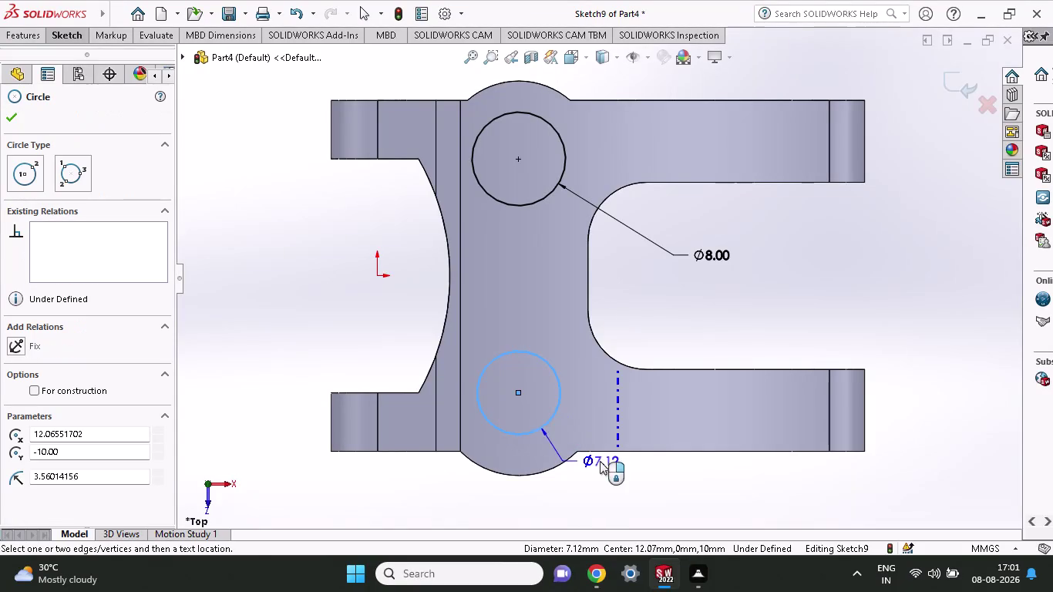
Dimension the lower circle with an 8 mm diameter, placing the label below the part.
click(681, 491)
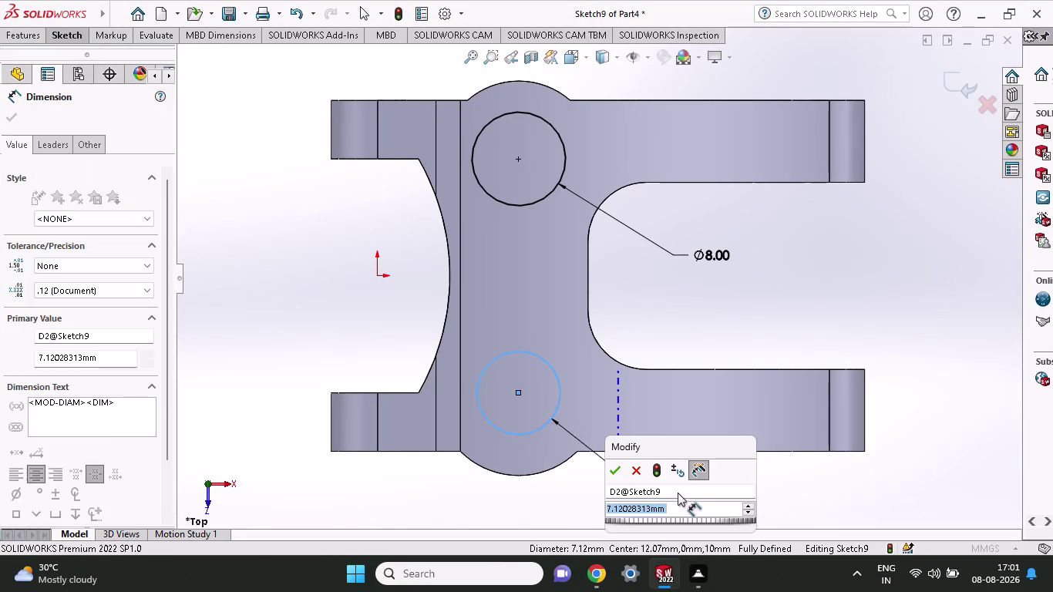
key(8)
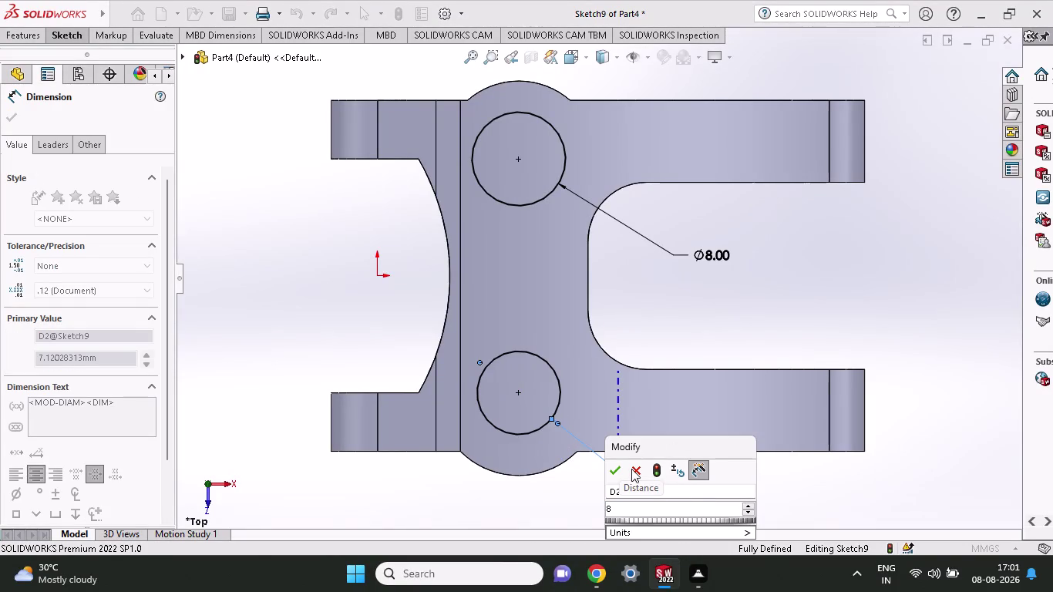
click(617, 468)
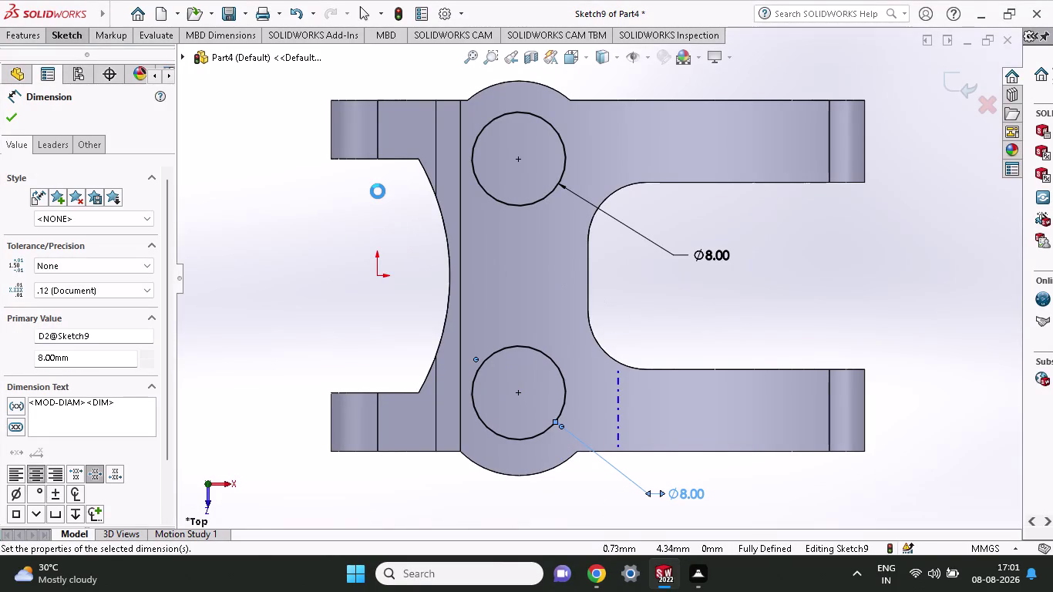
click(30, 36)
click(238, 56)
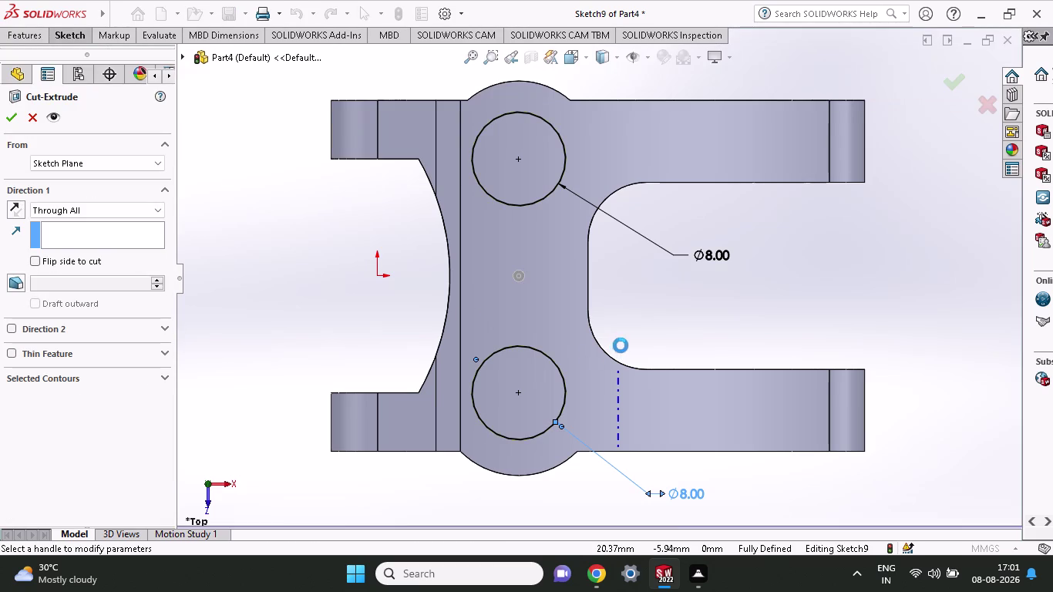
Apply a through-all extruded cut using both 8 mm circles as contours.
middle_drag(636, 329, 623, 265)
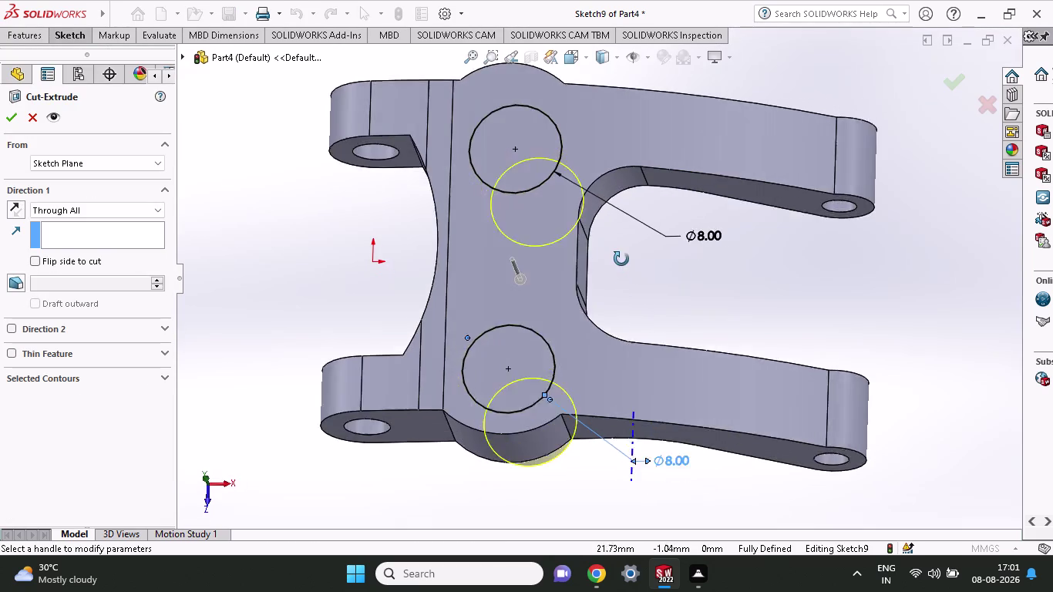
middle_drag(623, 265, 620, 226)
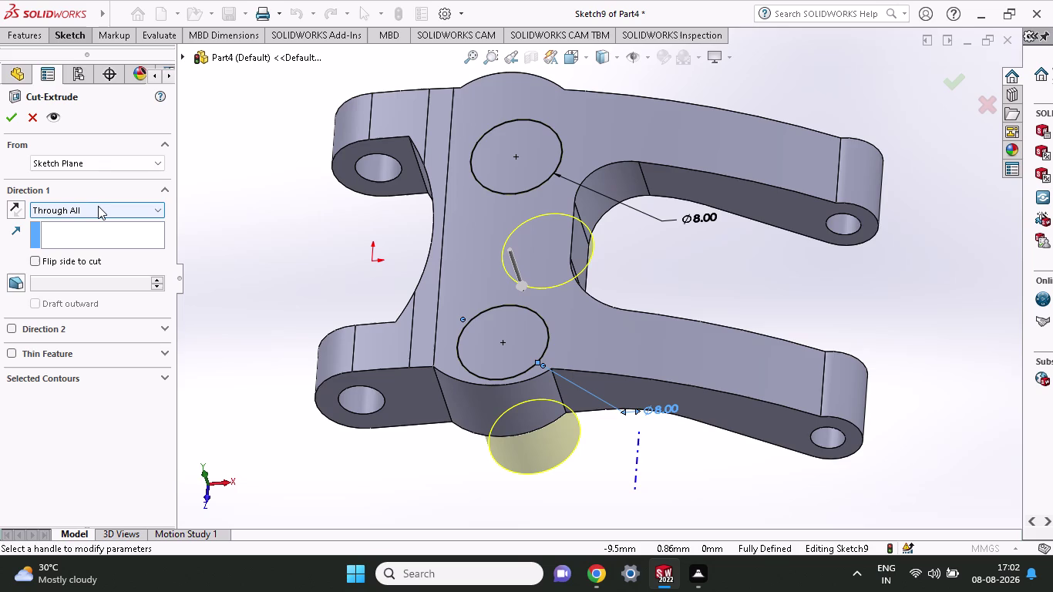
click(557, 169)
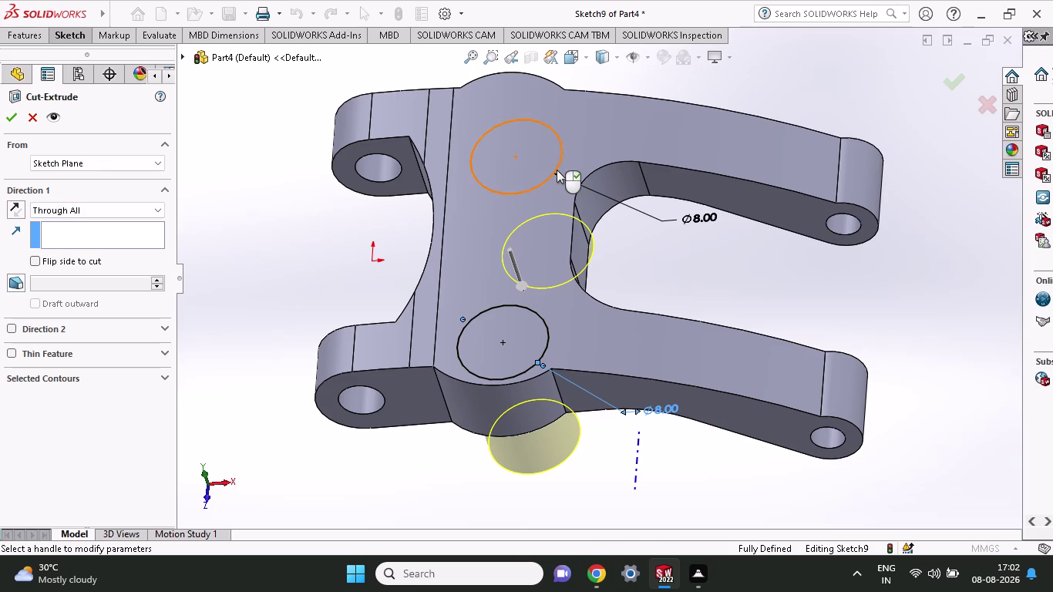
click(535, 166)
click(512, 350)
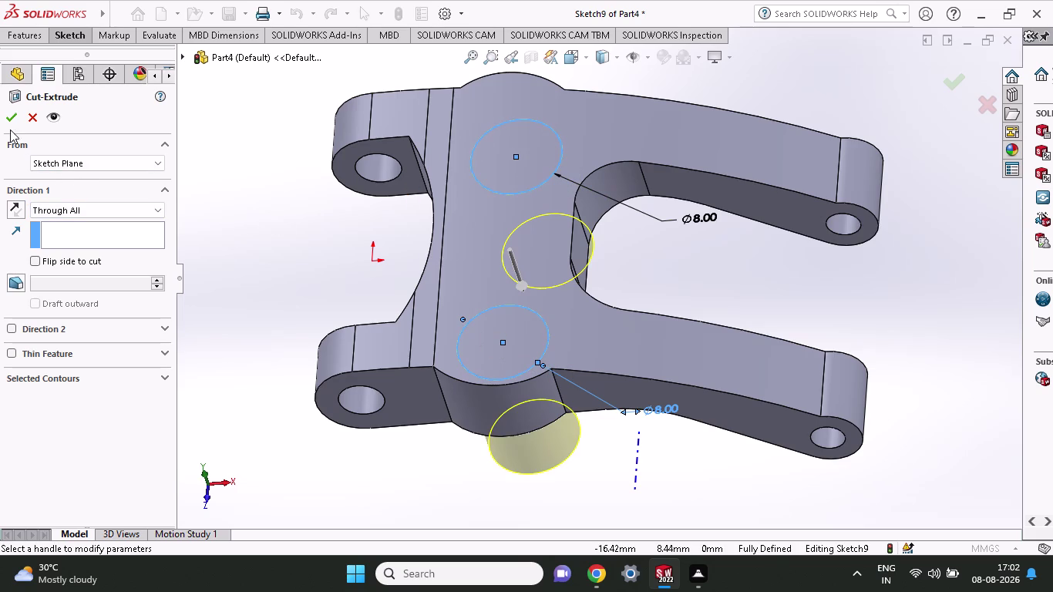
click(6, 109)
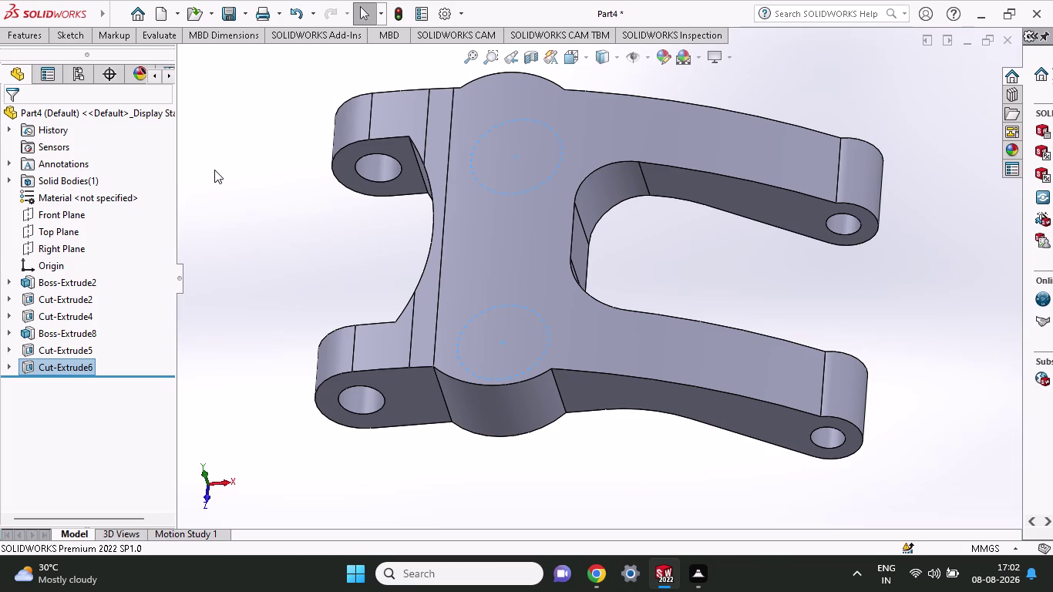
Undo the ineffective cut, then start and cancel an extruded boss.
key(ctrl+z)
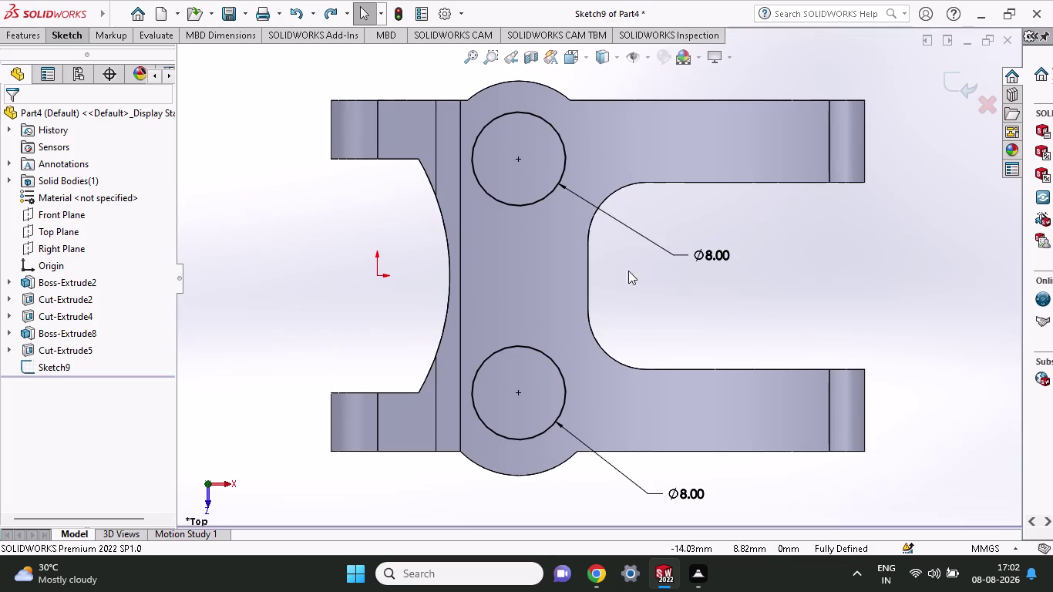
middle_drag(681, 286, 619, 161)
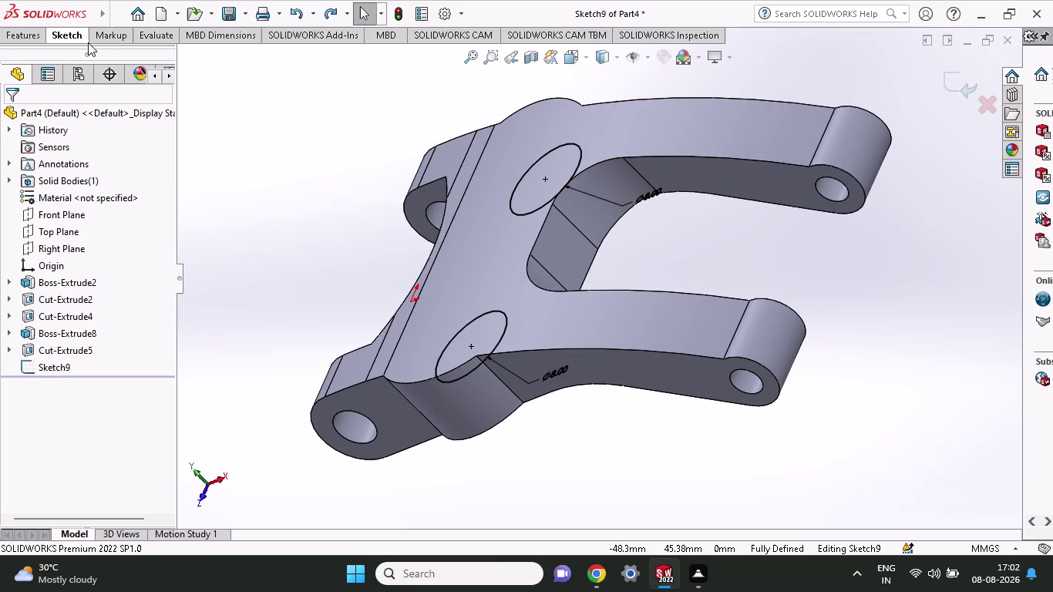
click(22, 40)
click(27, 66)
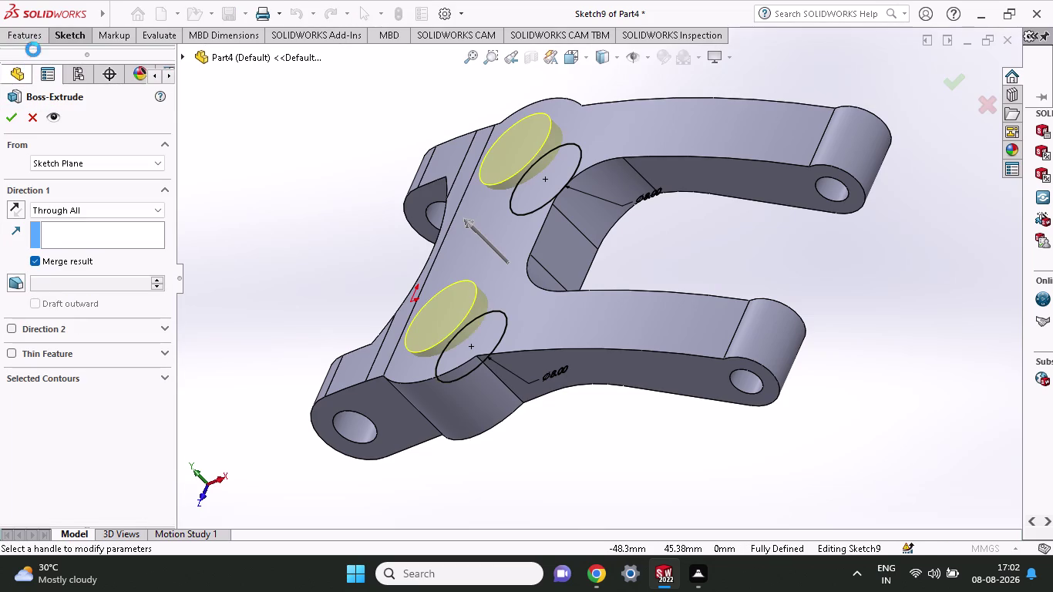
click(34, 124)
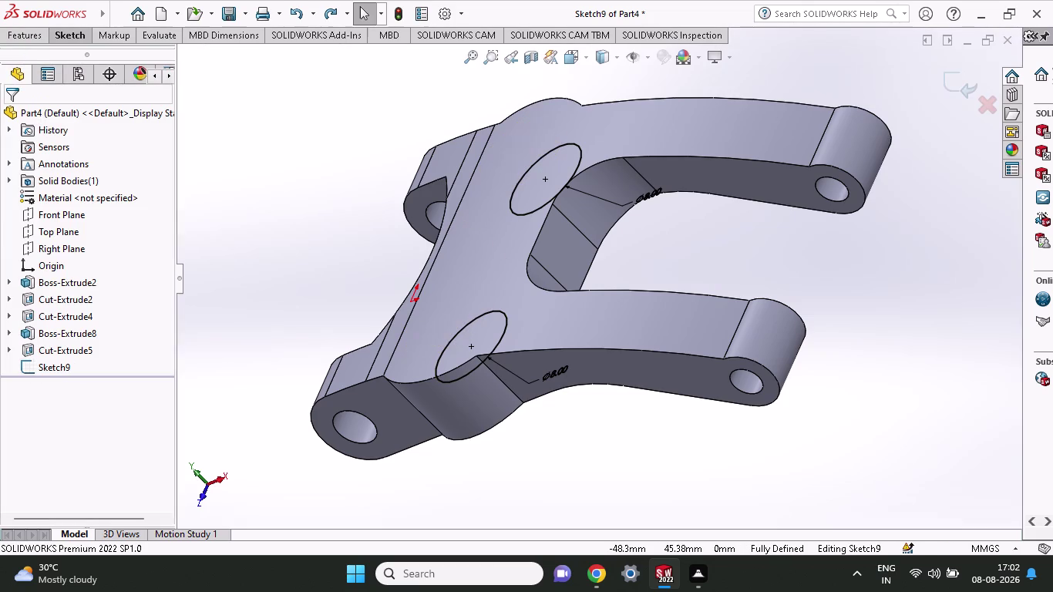
Cut both circles Through All in both directions, creating Cut-Extrude7.
click(30, 42)
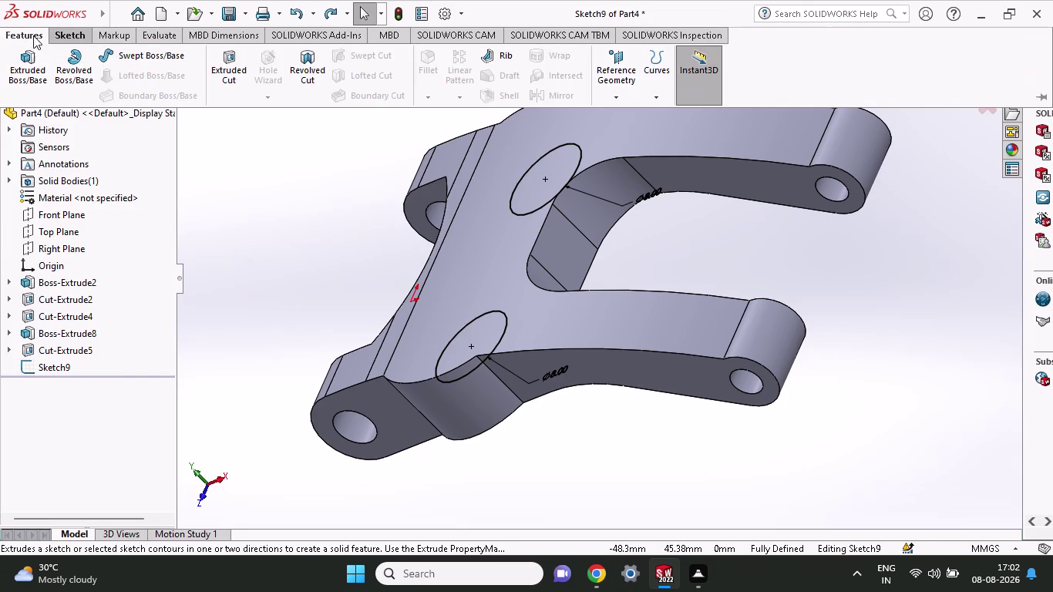
click(30, 32)
click(236, 52)
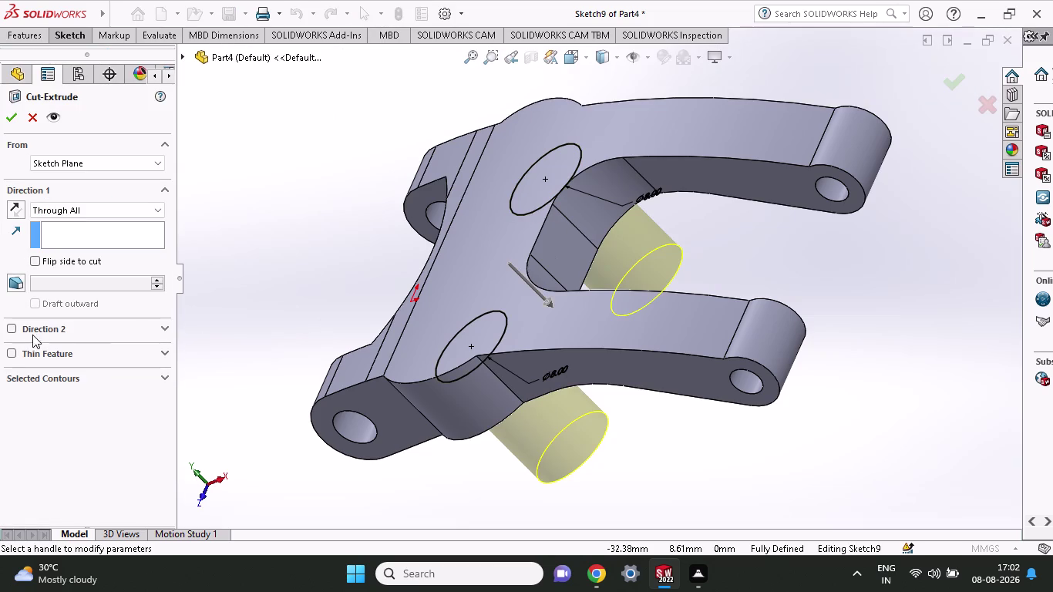
click(9, 330)
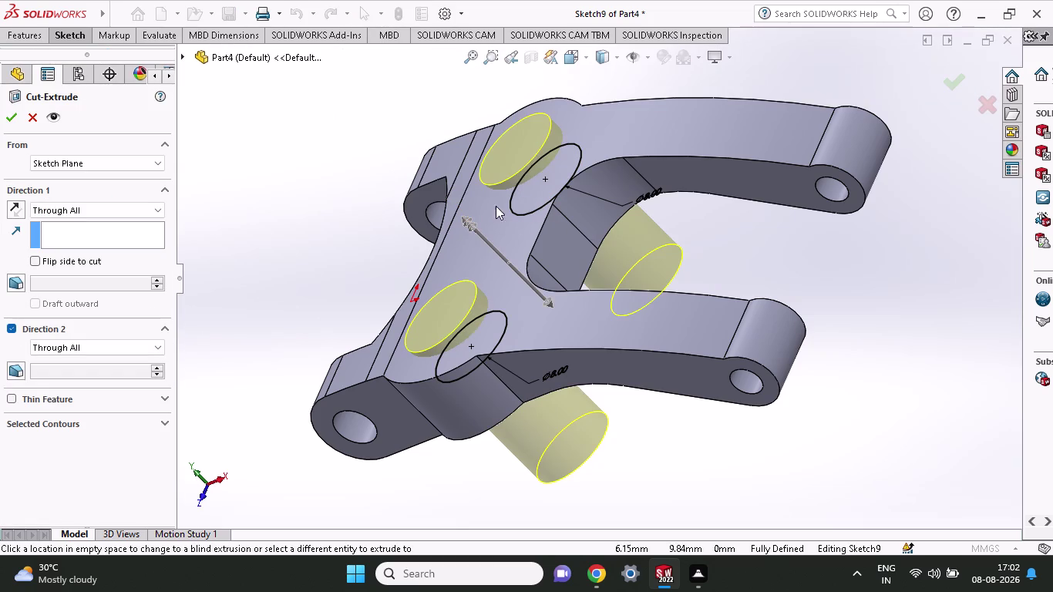
drag(464, 219, 421, 187)
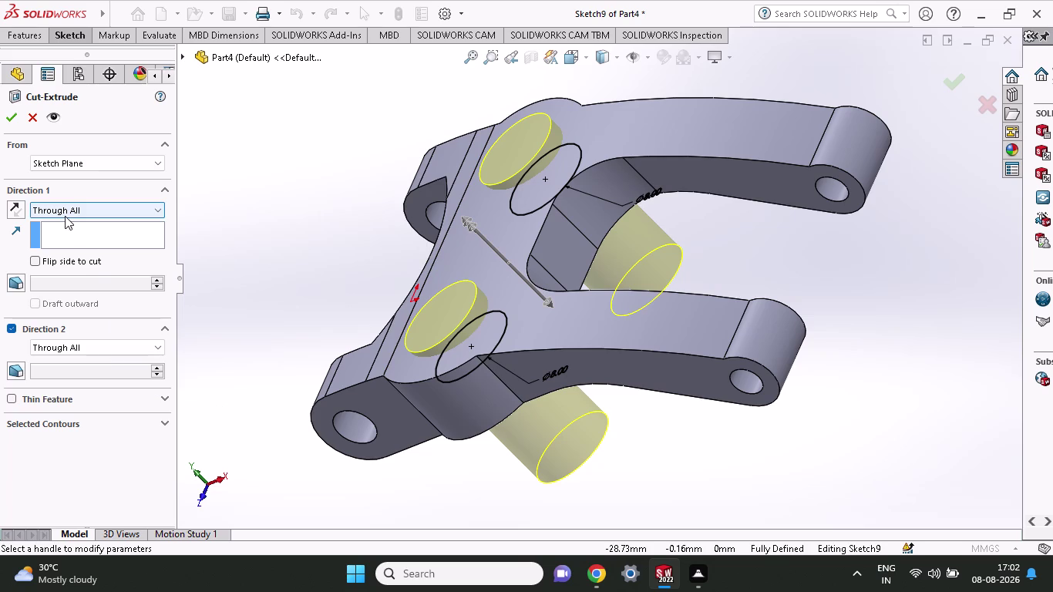
click(5, 117)
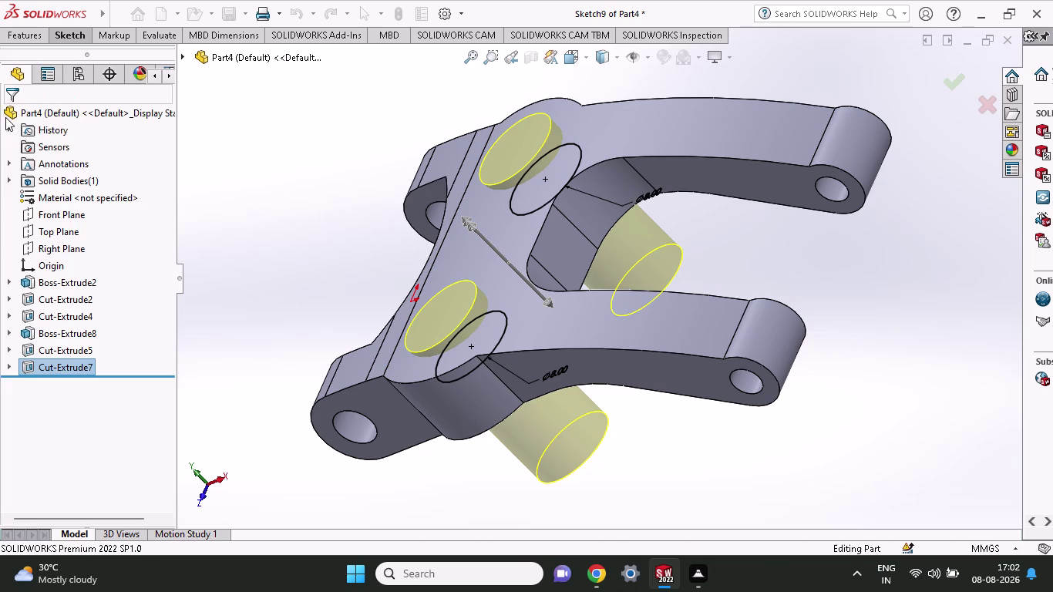
Orbit to inspect the two through-holes, then start a sketch on the Top Plane.
middle_drag(715, 266, 766, 417)
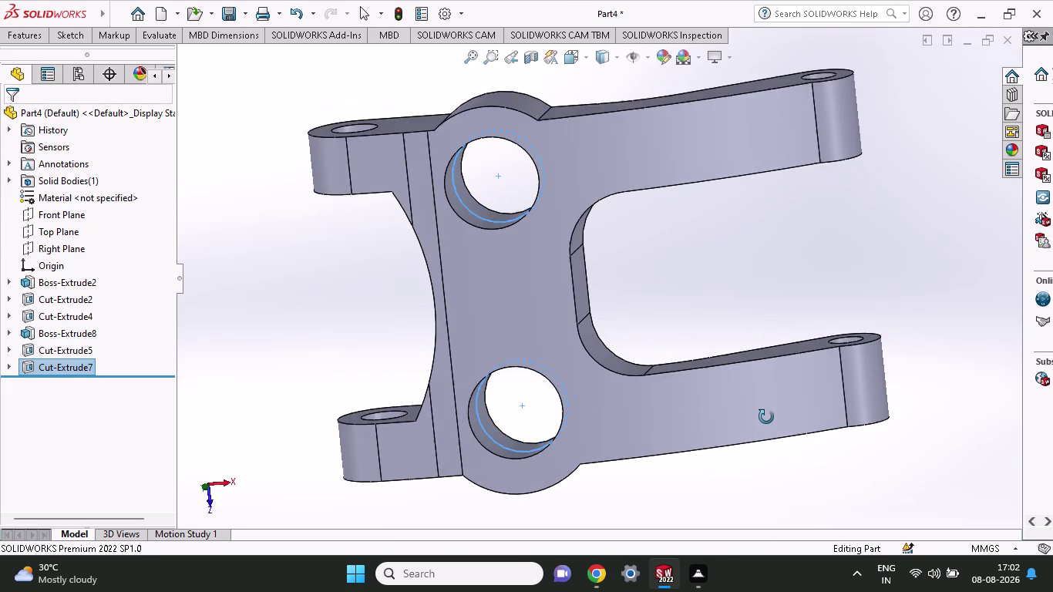
middle_drag(767, 417, 769, 392)
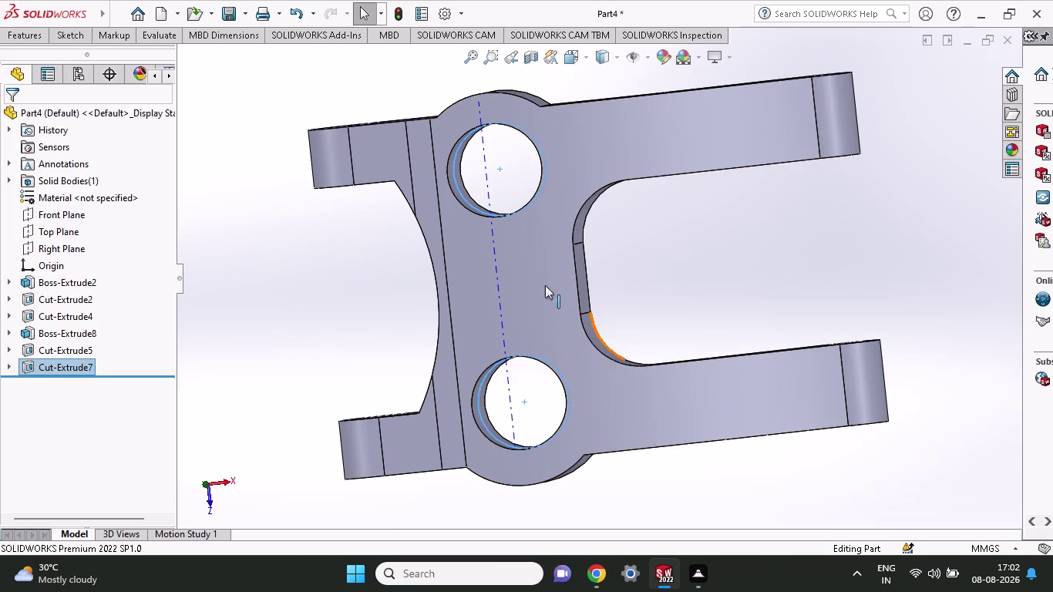
right_click(64, 232)
click(71, 219)
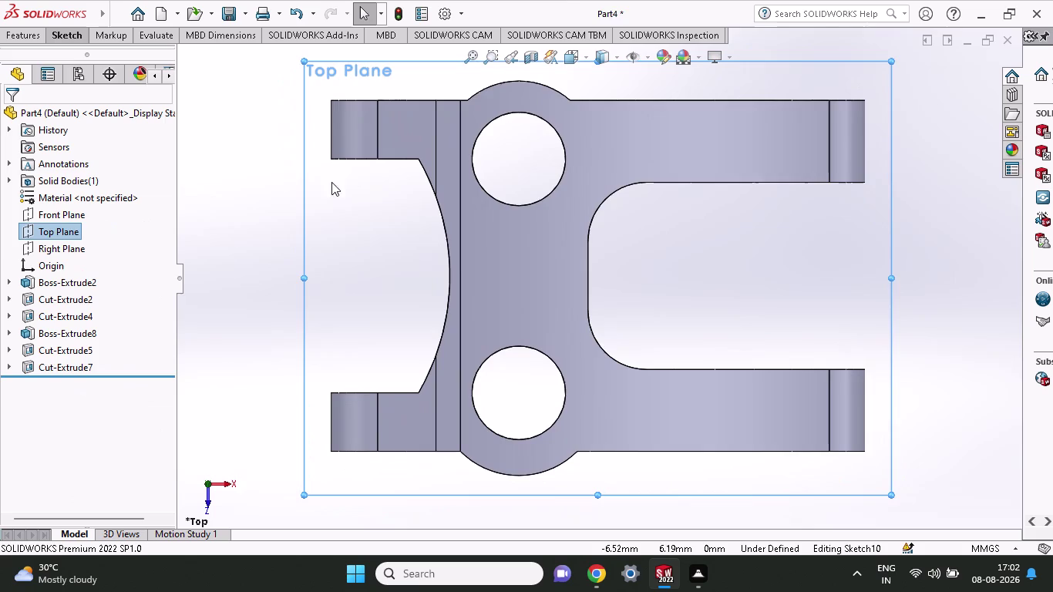
Zoom the view, dismiss open menus, and exit the empty Top Plane sketch.
scroll(down, 3)
scroll(down, 3)
scroll(up, 3)
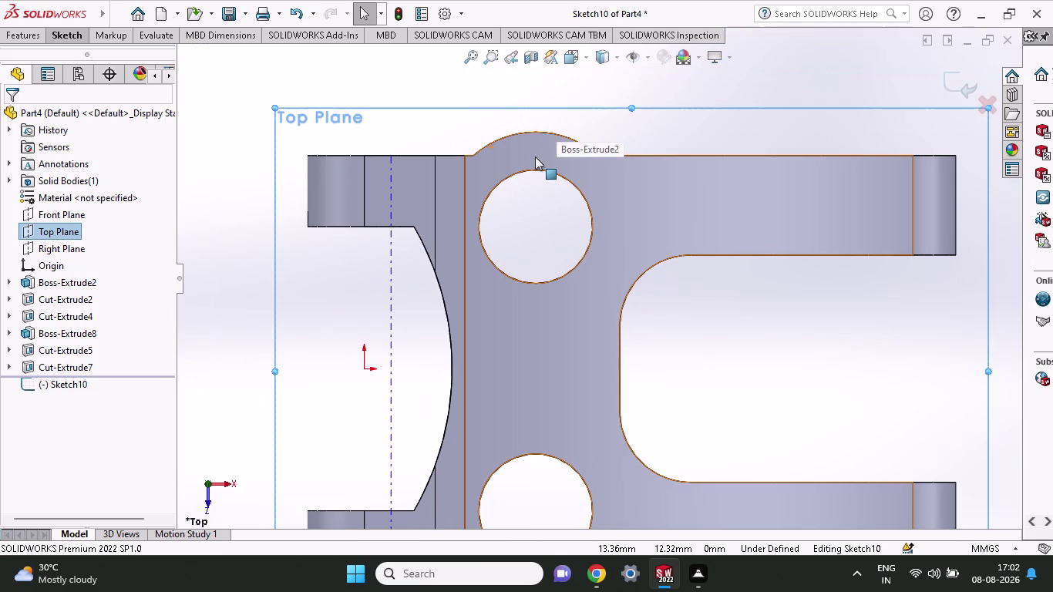
key(super+F1)
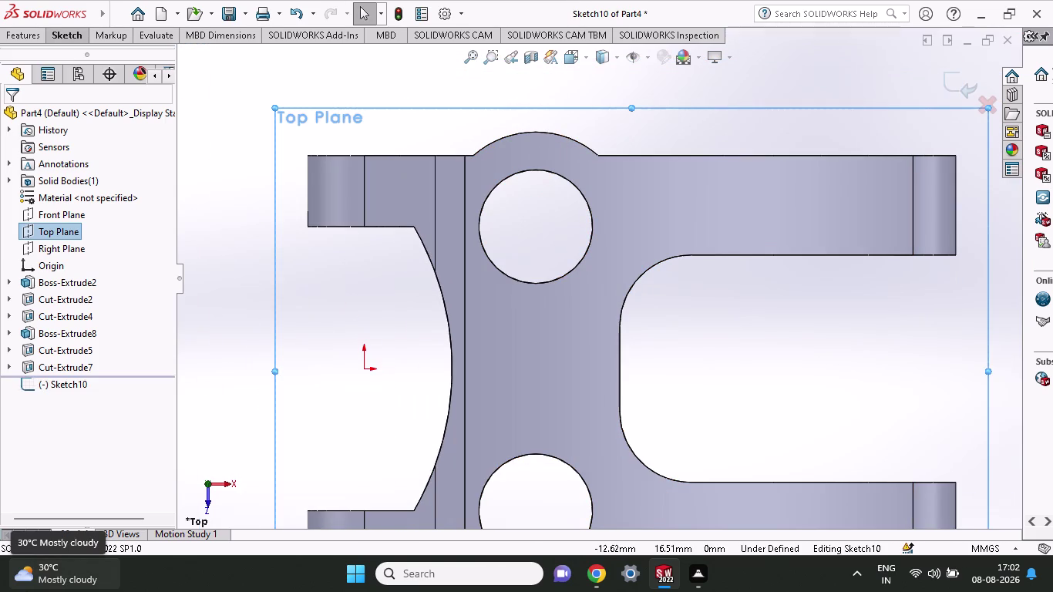
key(Escape)
key(Escape)
key(Escape)
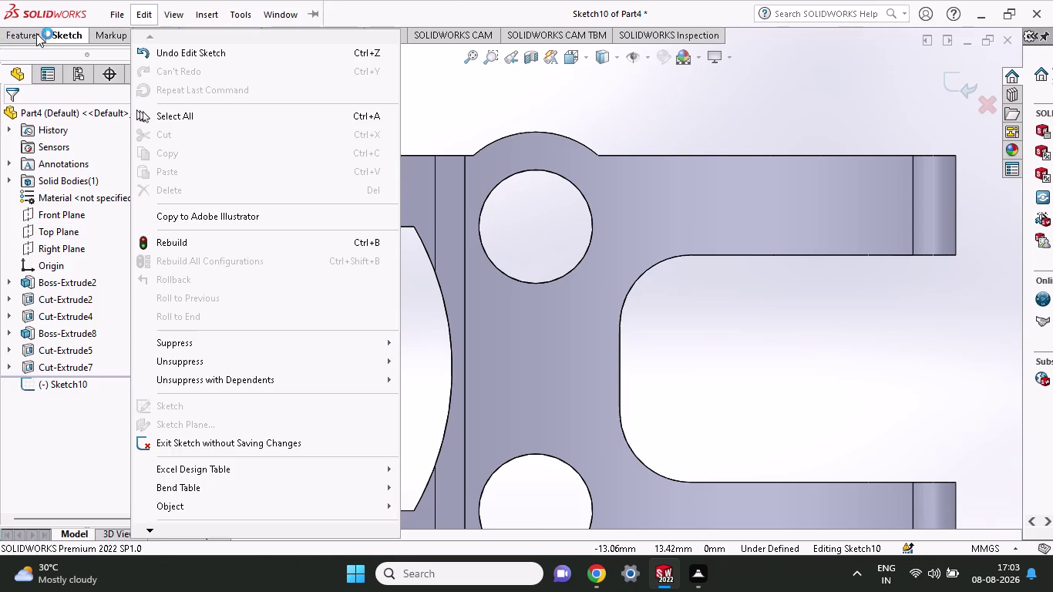
click(59, 34)
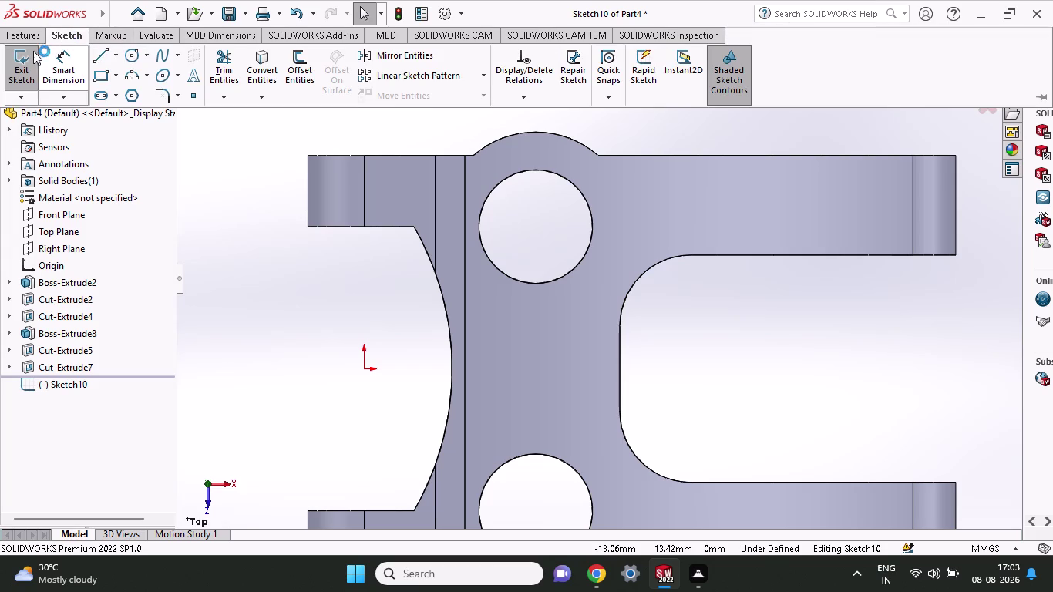
click(22, 56)
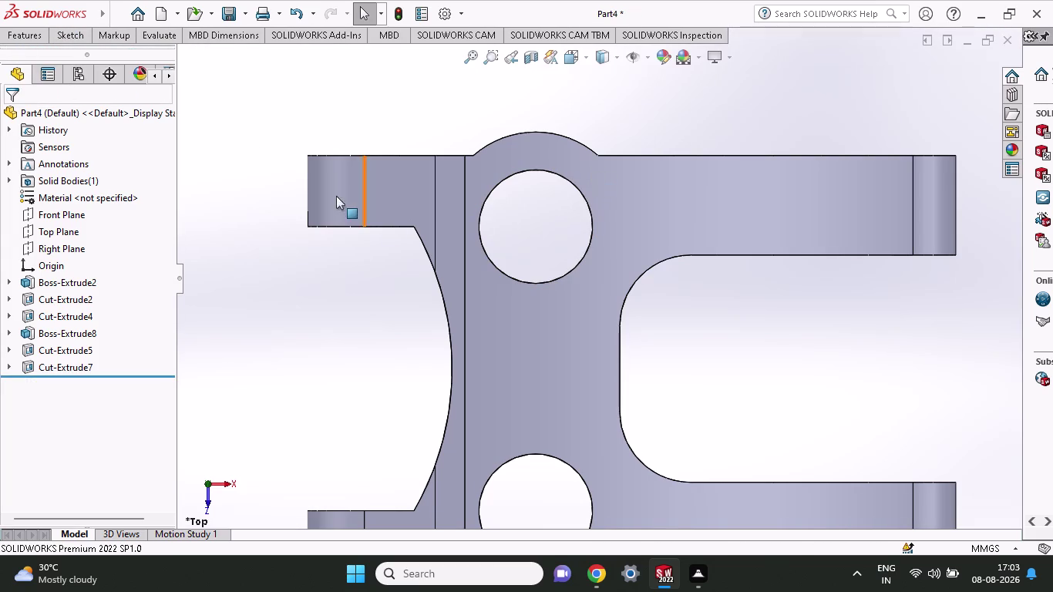
Open the Fillet dropdown on the Features tab to show fillet and chamfer options.
click(14, 37)
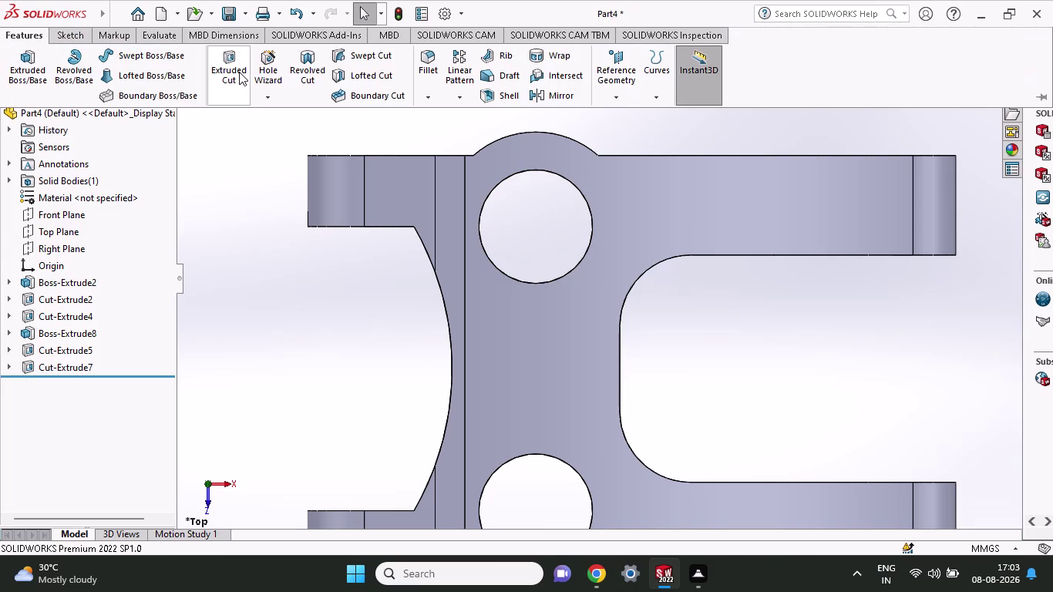
click(438, 93)
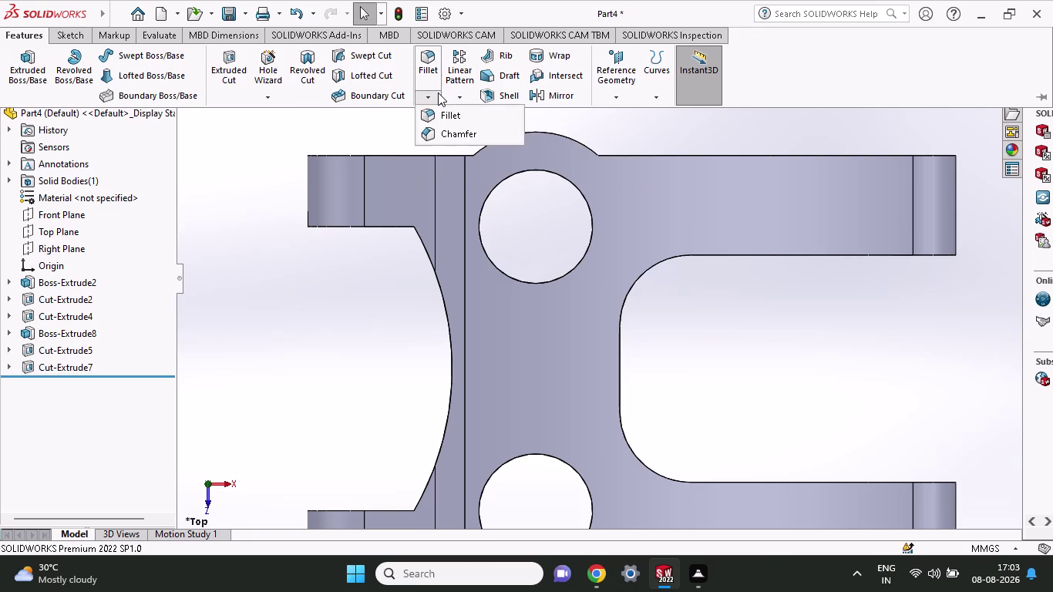